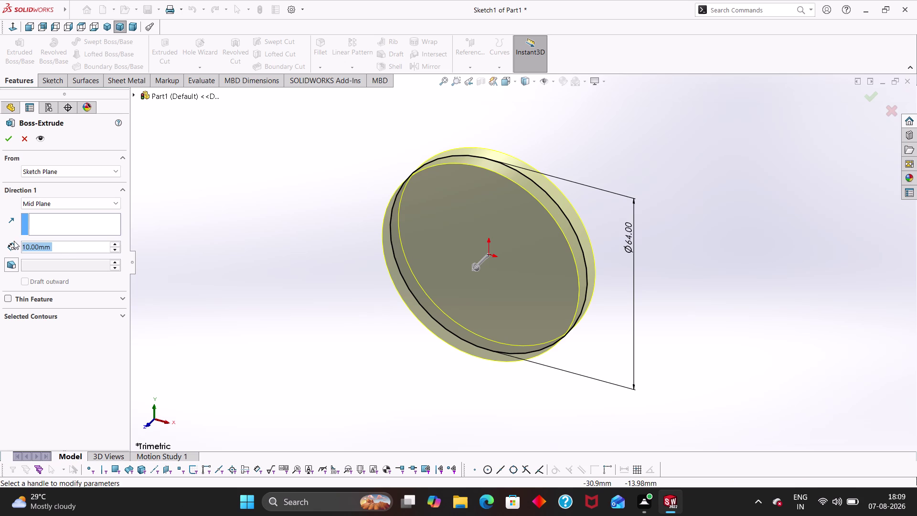
Enter 42 mm as the mid-plane Boss-Extrude depth for the 64 mm circle.
text(4)
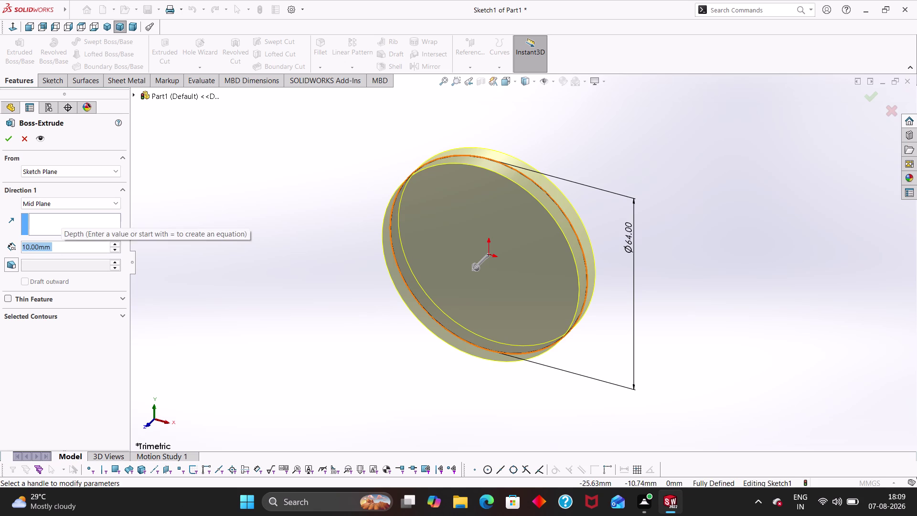
text(2)
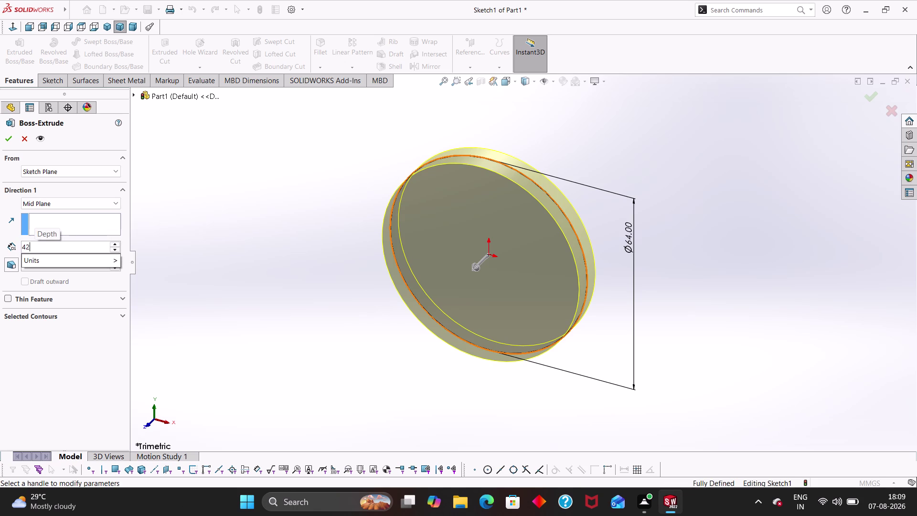
key(Return)
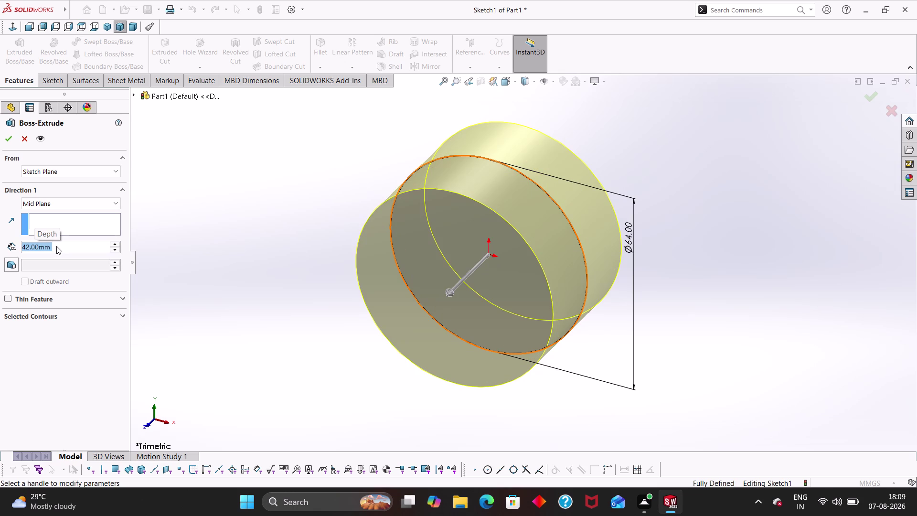